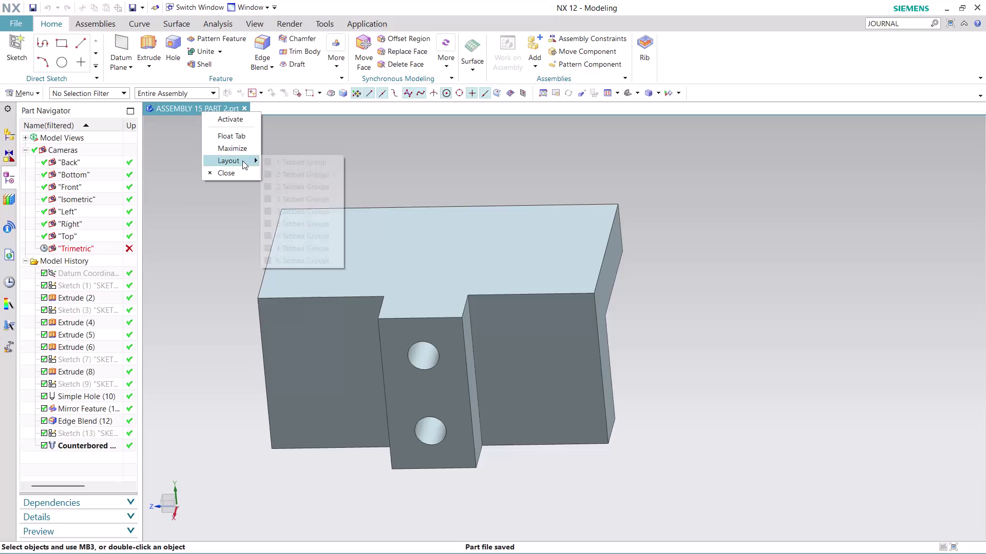
Dismiss the tab layout options and open the File menu's application list.
scroll(down, 3)
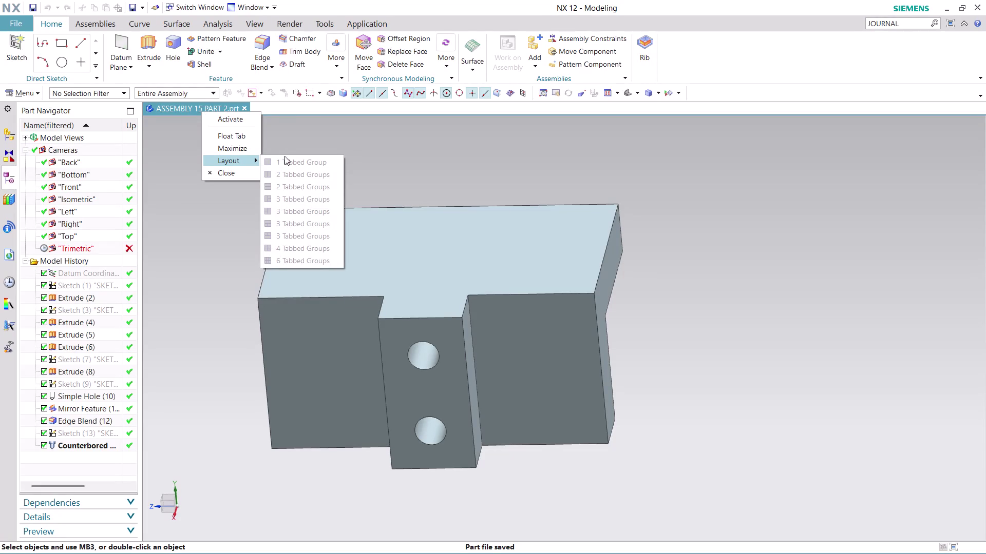
click(279, 134)
click(17, 24)
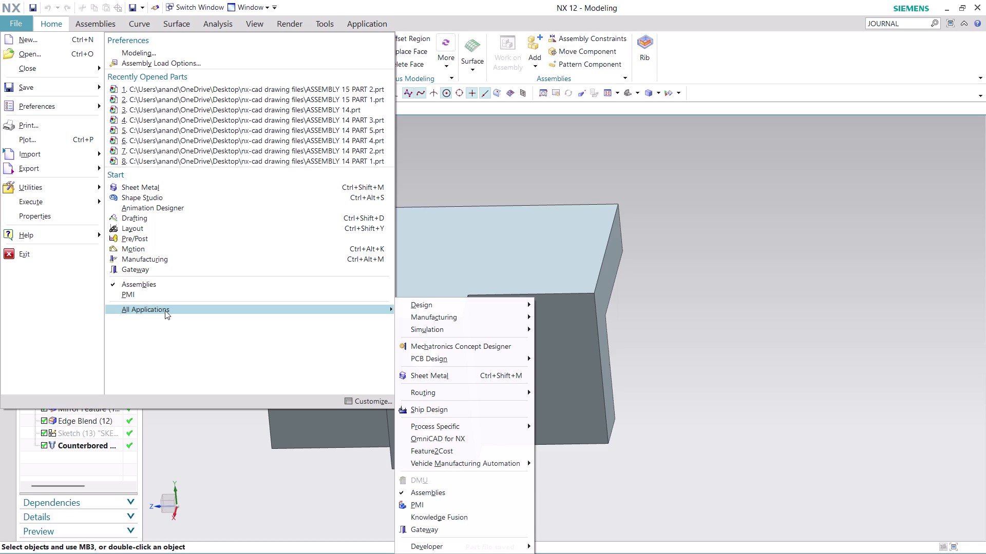
Switch to Drafting to review the A3 sheet, then return to Modeling.
click(142, 217)
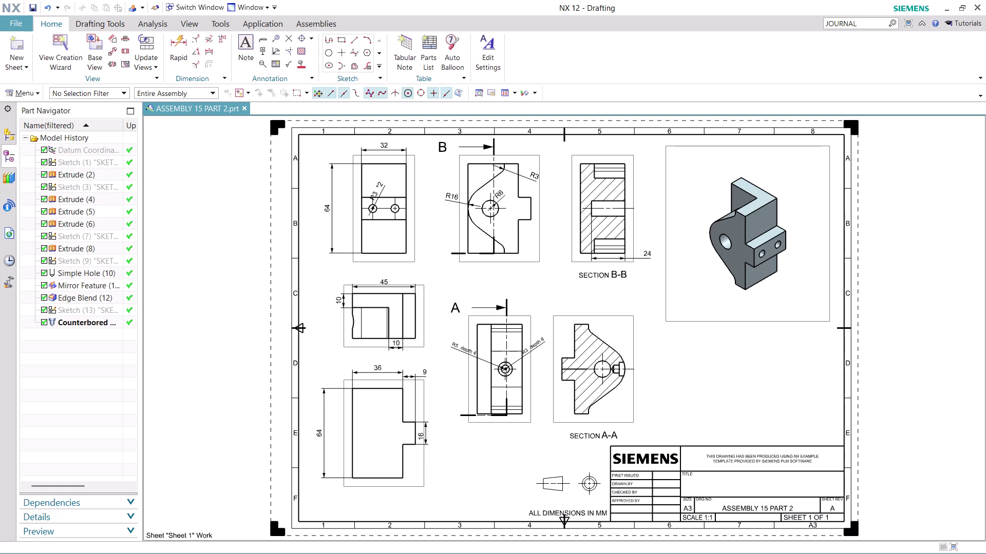
click(20, 24)
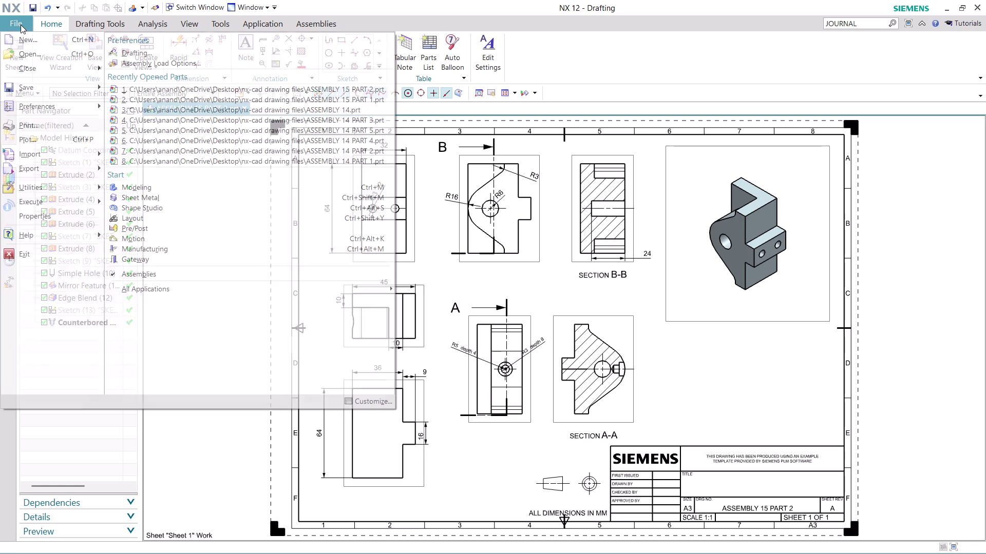
click(154, 190)
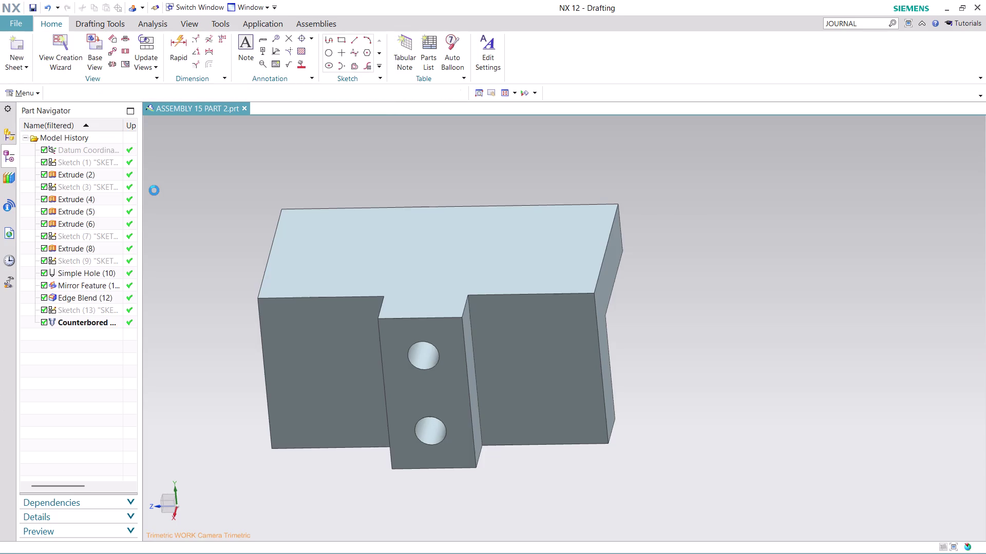
Orbit the model to show its arched underside and save the part with modified components.
middle_drag(685, 211, 685, 228)
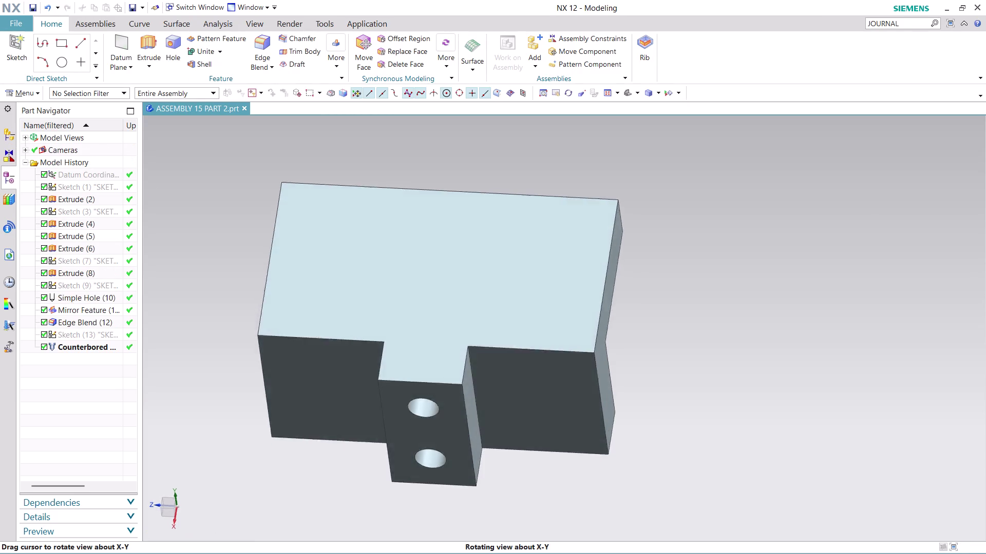
middle_drag(686, 228, 547, 294)
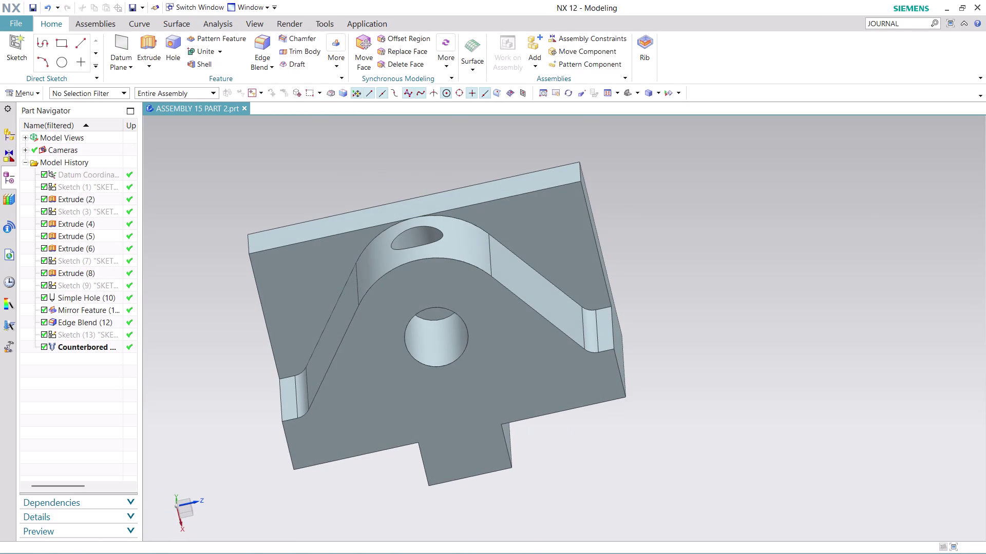
click(7, 22)
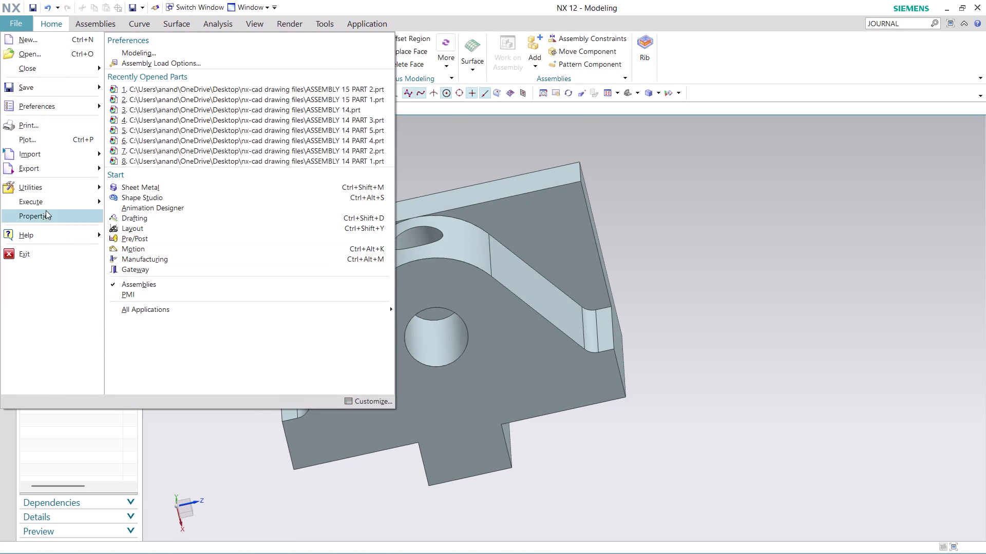
click(49, 84)
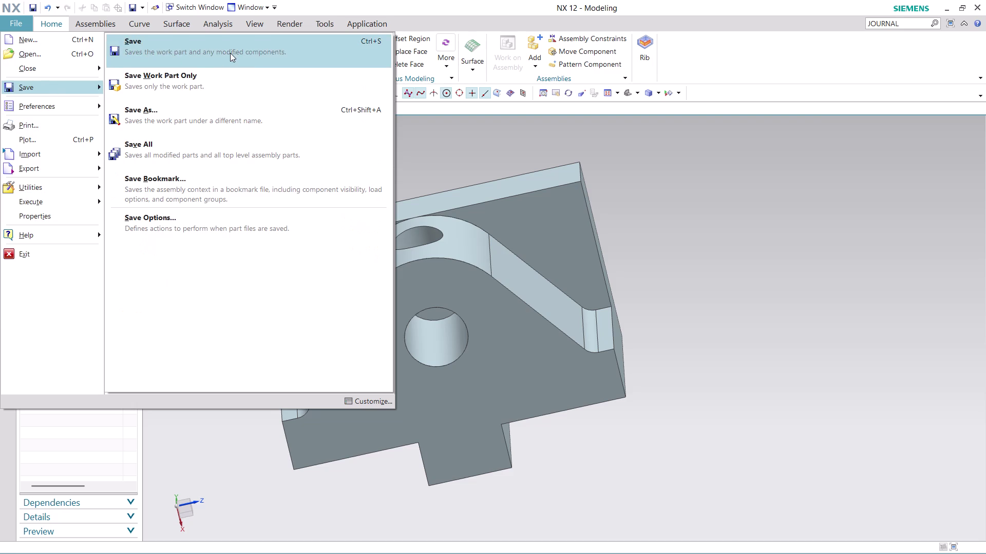
click(230, 53)
click(314, 325)
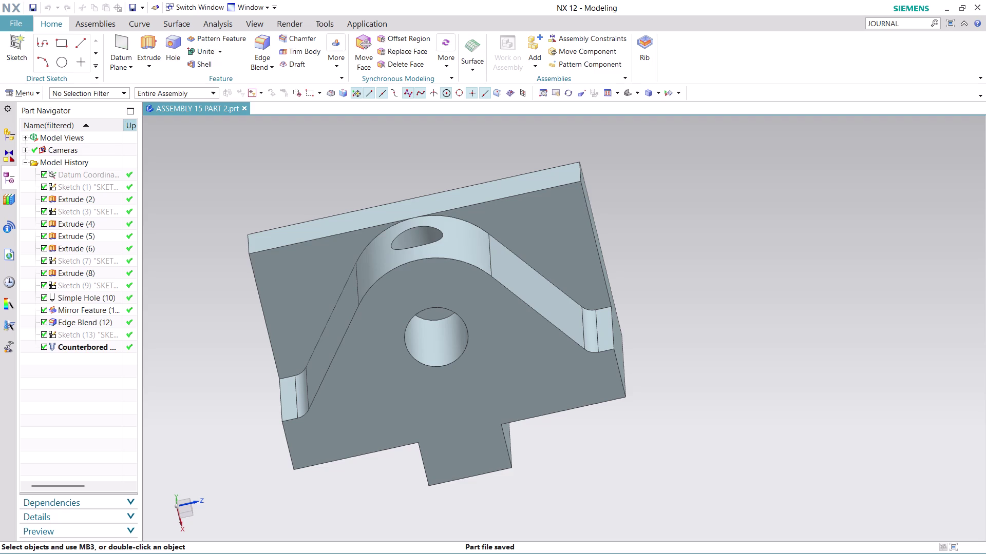
click(14, 20)
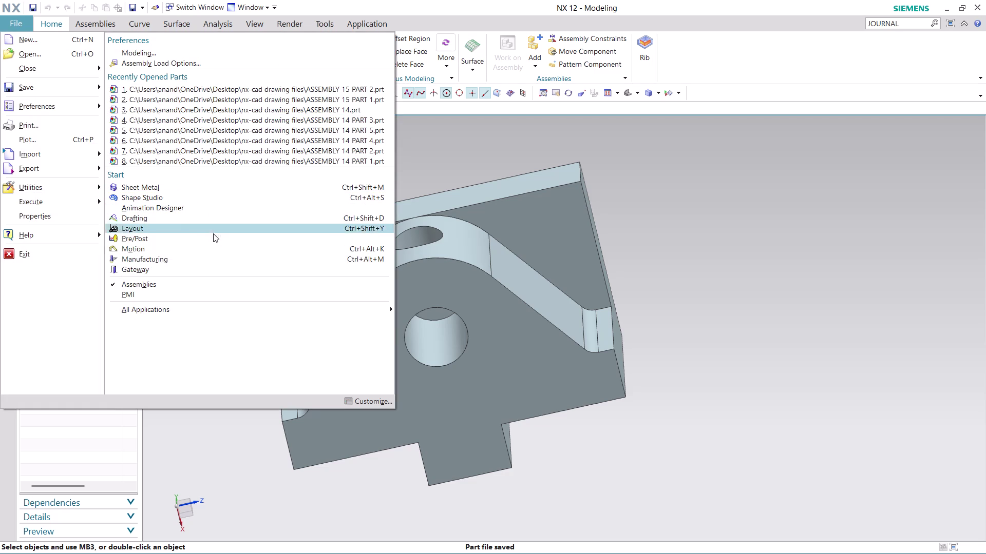
click(161, 219)
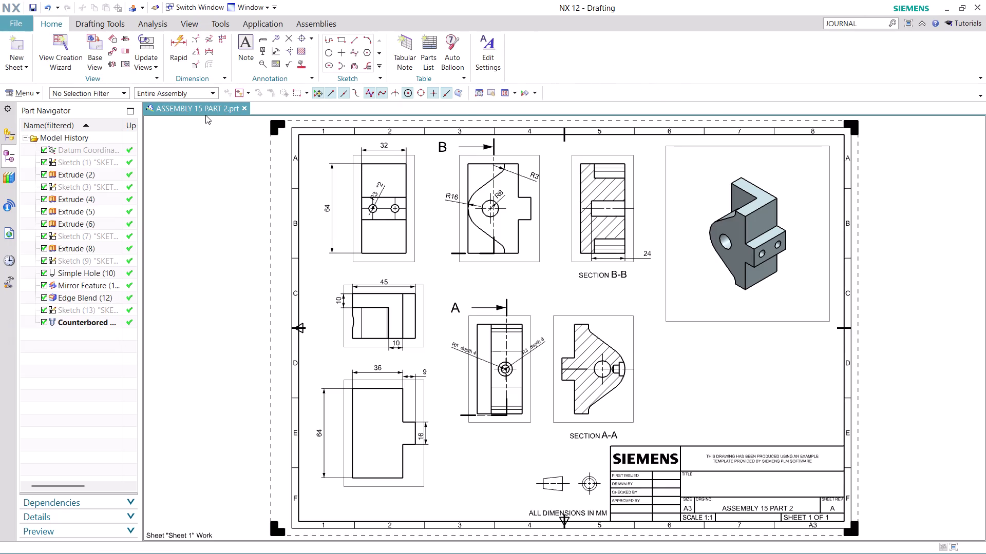
click(206, 115)
click(205, 110)
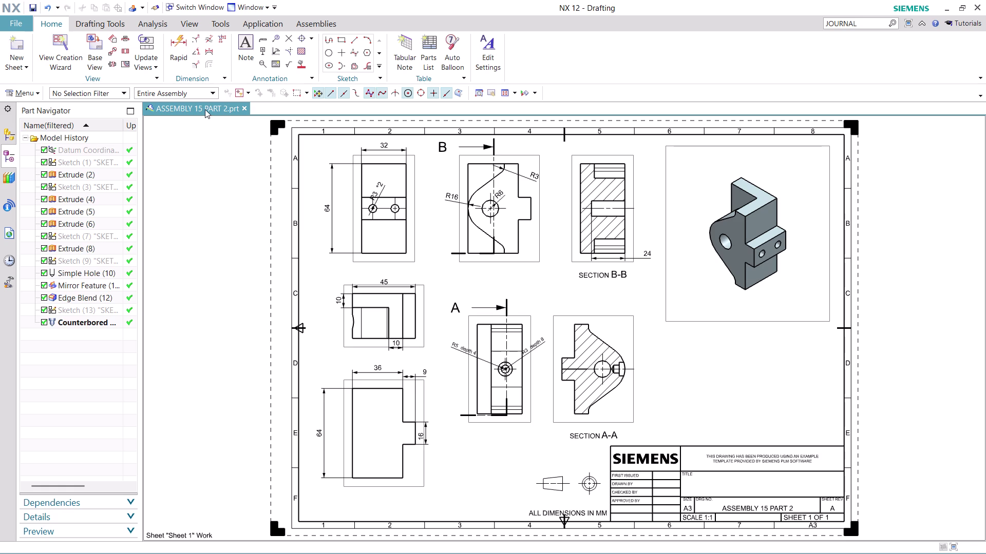
key(ctrl+z)
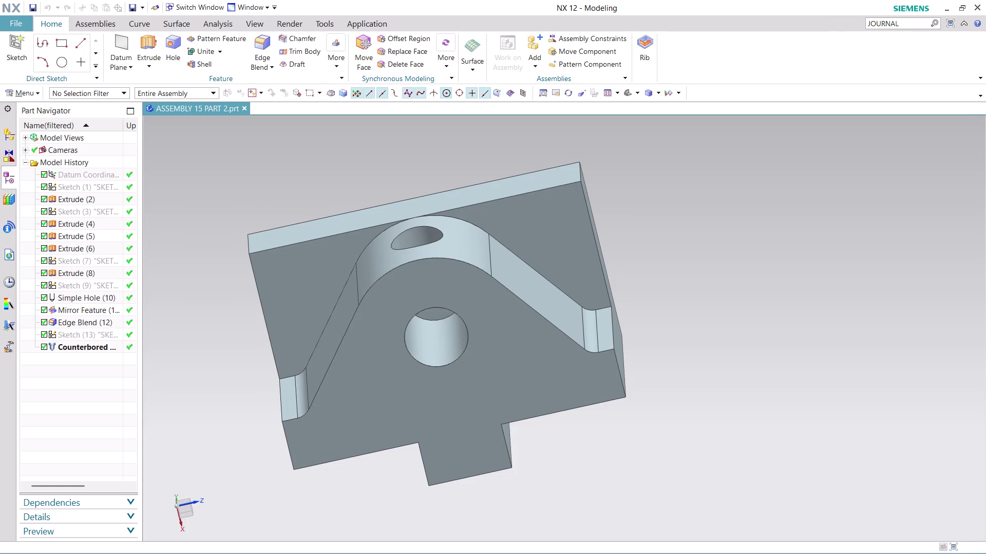
Save ASSEMBLY 15 PART 2 again with Ctrl+S, reaching the Save CGM warning.
key(ctrl+s)
click(300, 326)
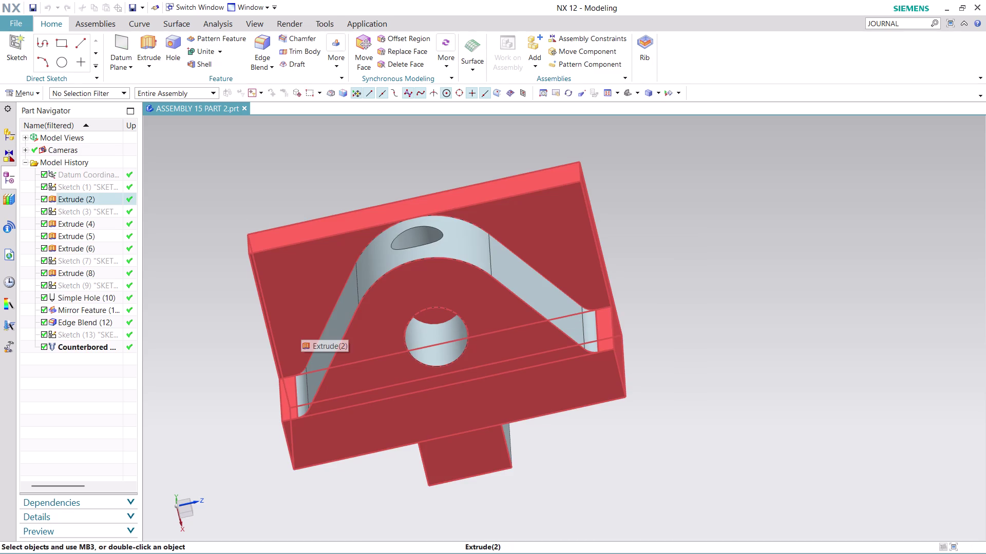
key(ctrl+z)
key(ctrl+s)
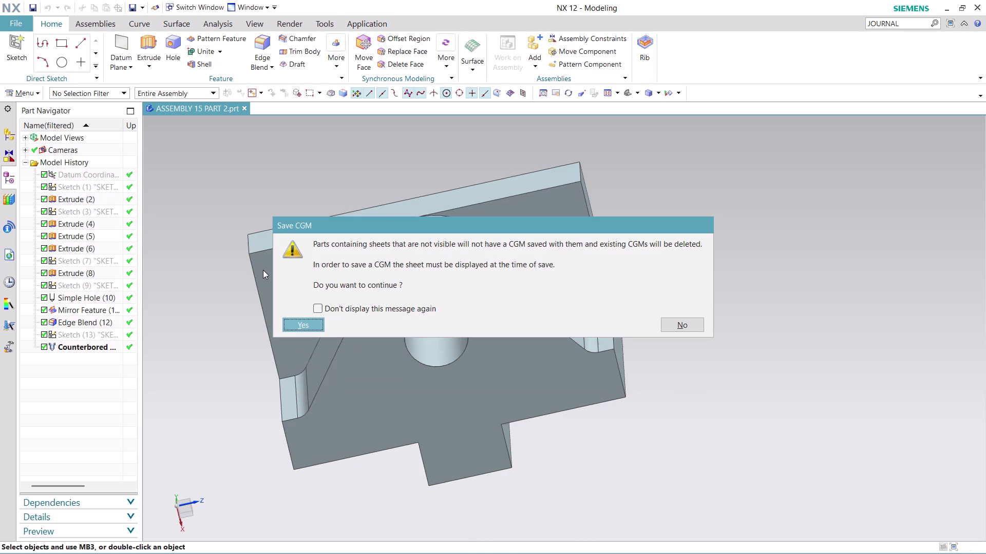